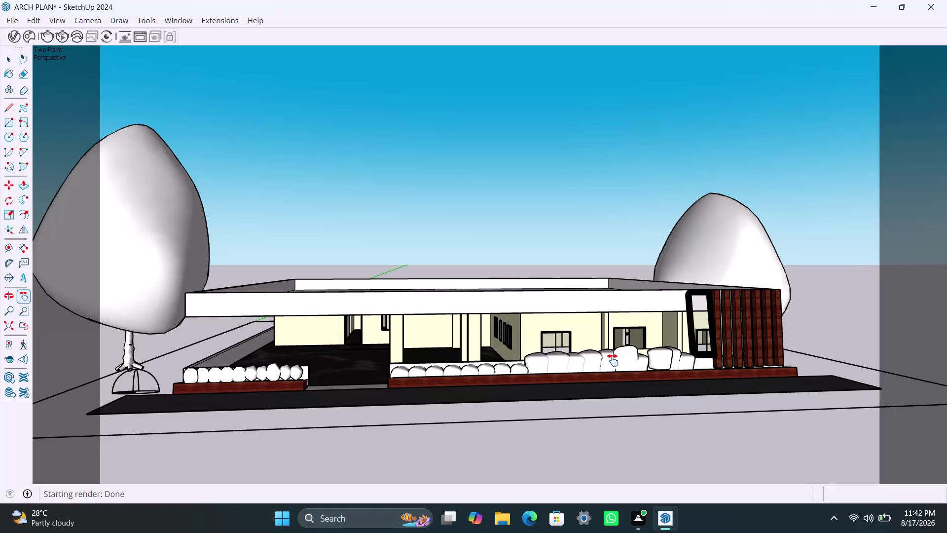
Undo the last change and open and close the V-Ray asset settings window twice.
key(ctrl+z)
click(19, 42)
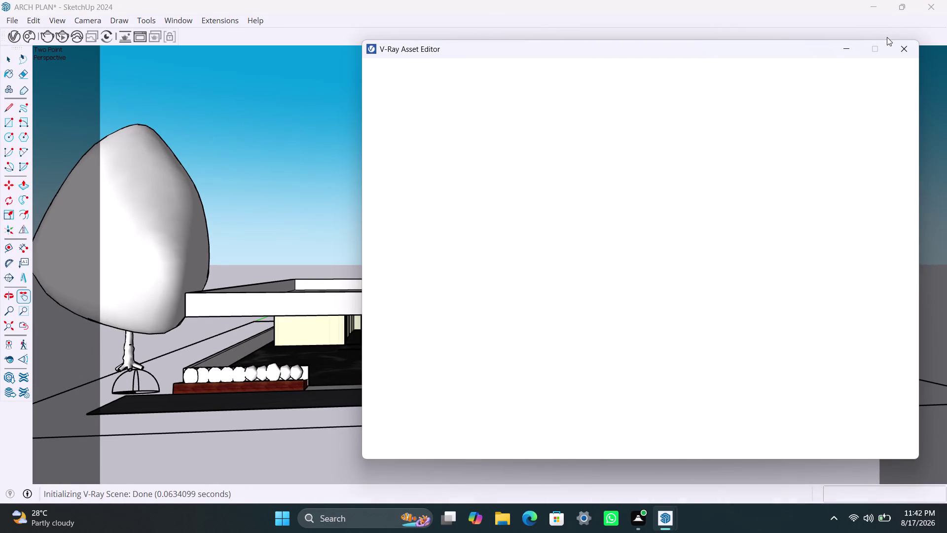
click(894, 45)
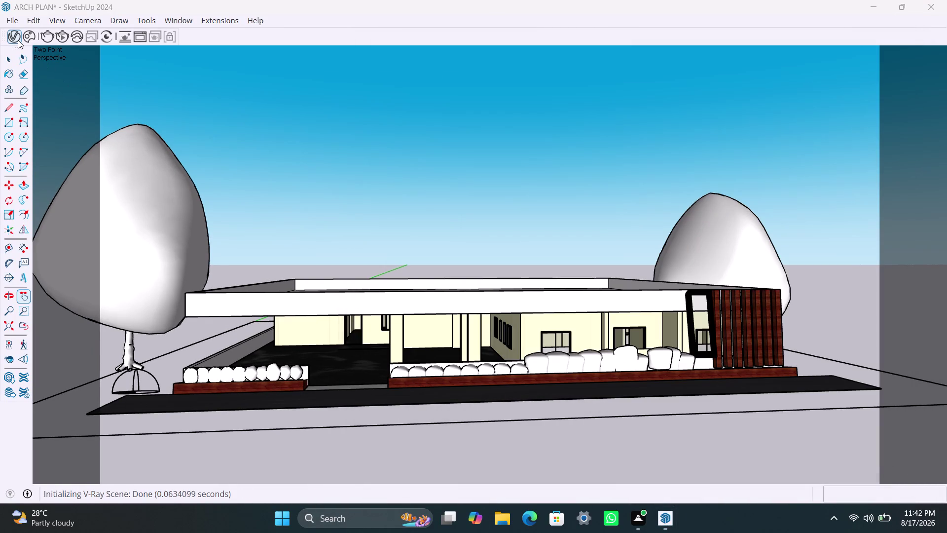
click(18, 40)
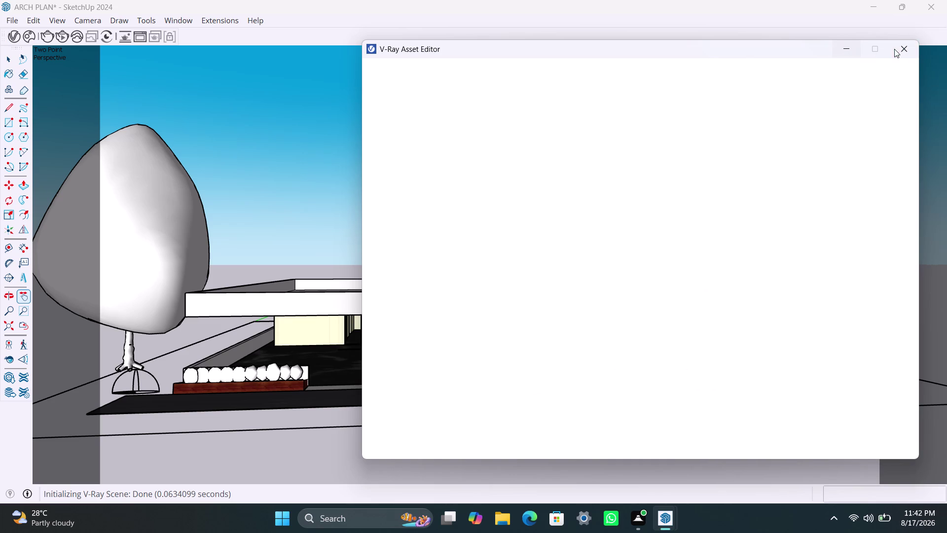
click(897, 49)
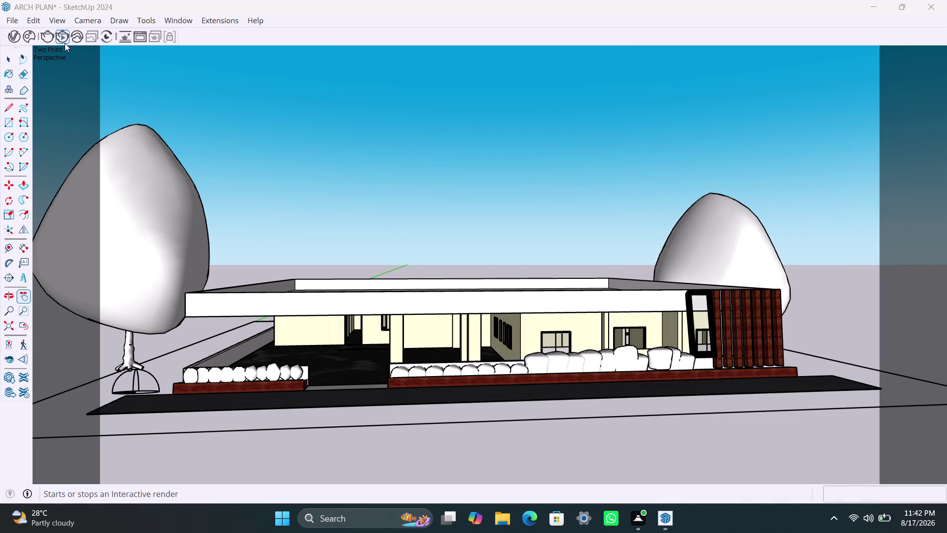
Render the night facade, zoom around it in the maximised Frame Buffer, then stop and return.
click(64, 39)
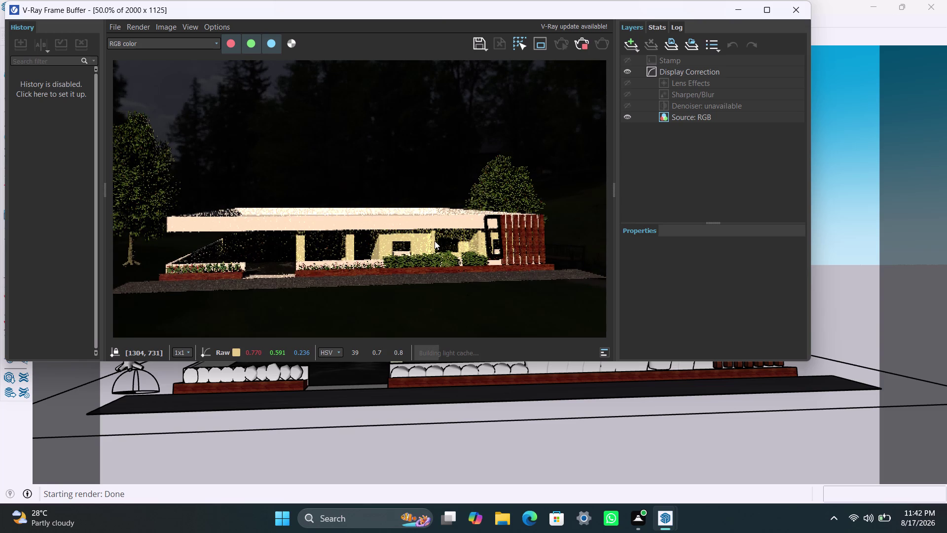
click(769, 11)
scroll(up, 3)
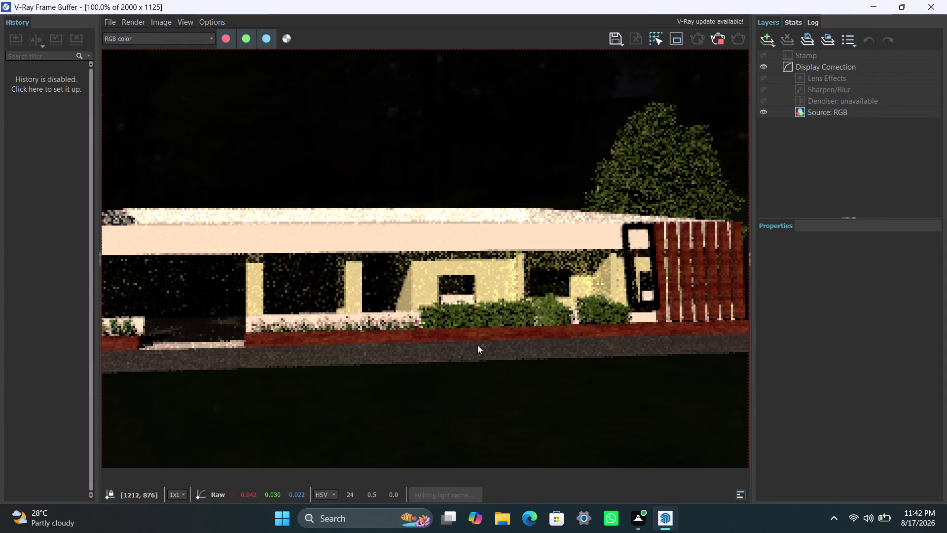
scroll(down, 3)
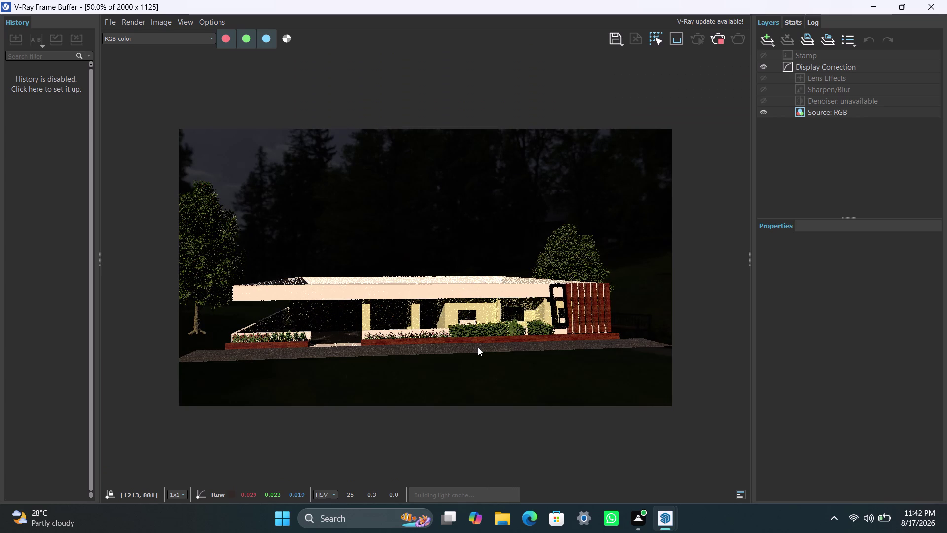
scroll(up, 3)
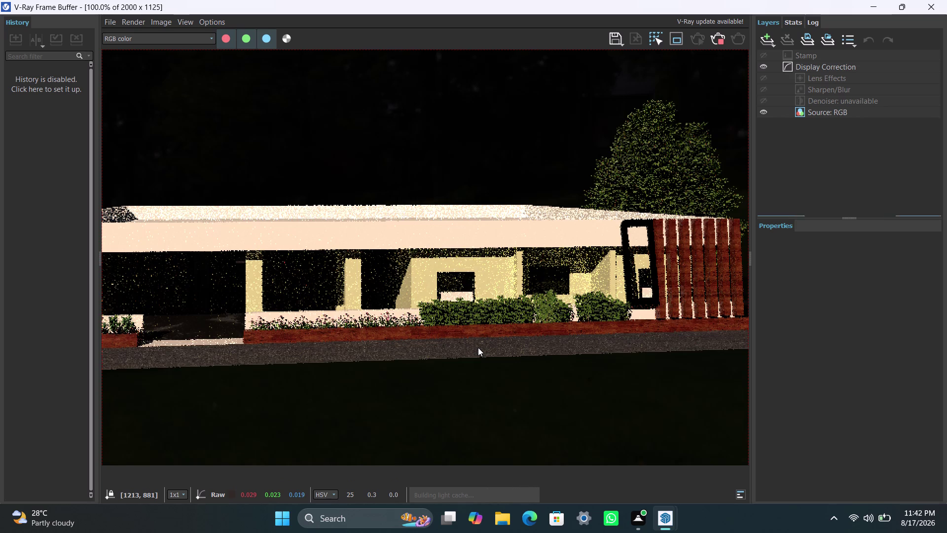
scroll(down, 3)
scroll(down, 3)
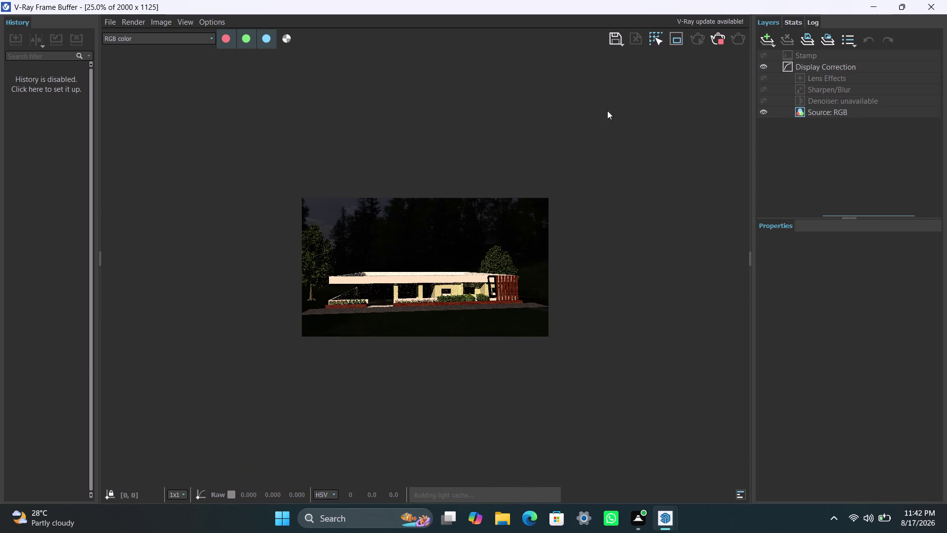
click(718, 39)
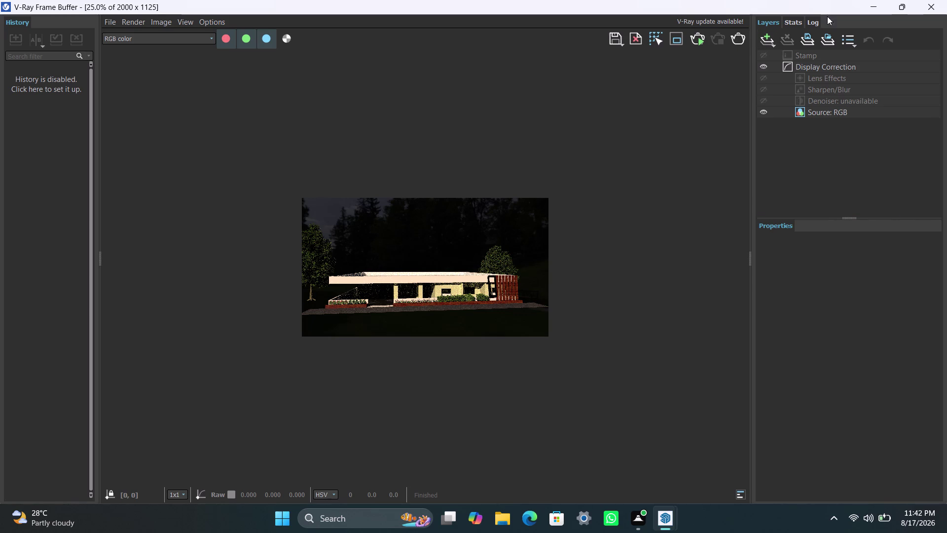
click(875, 9)
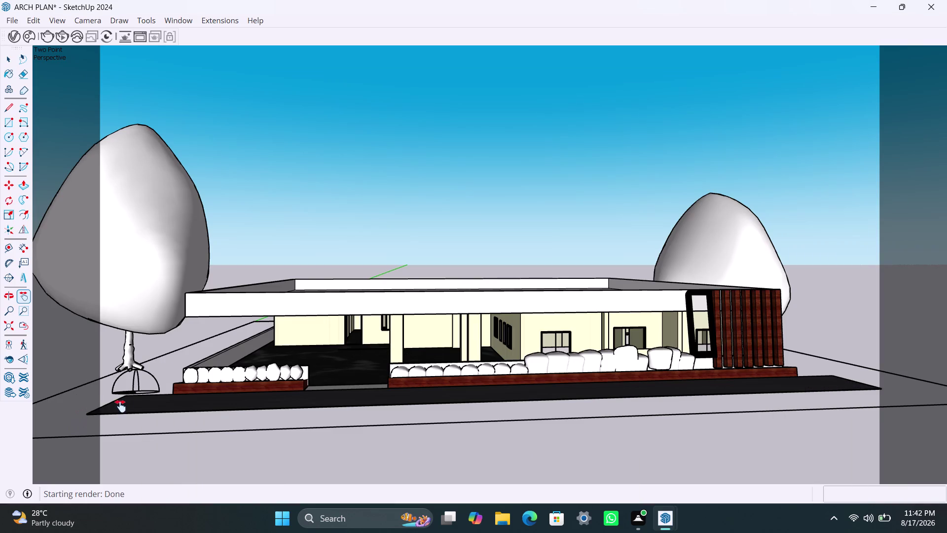
Scale the object at the left tree's base to under half its footprint and height.
key(space)
click(140, 388)
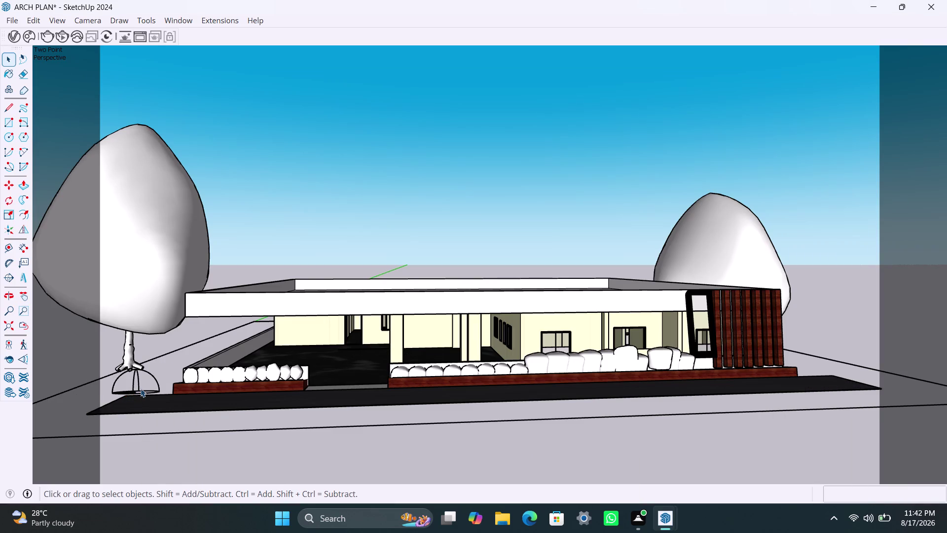
key(s)
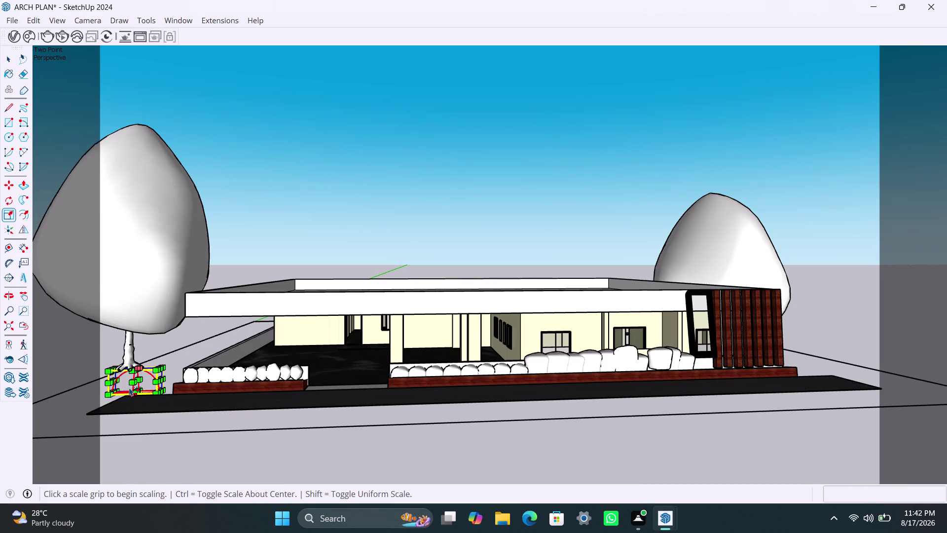
drag(118, 381, 133, 385)
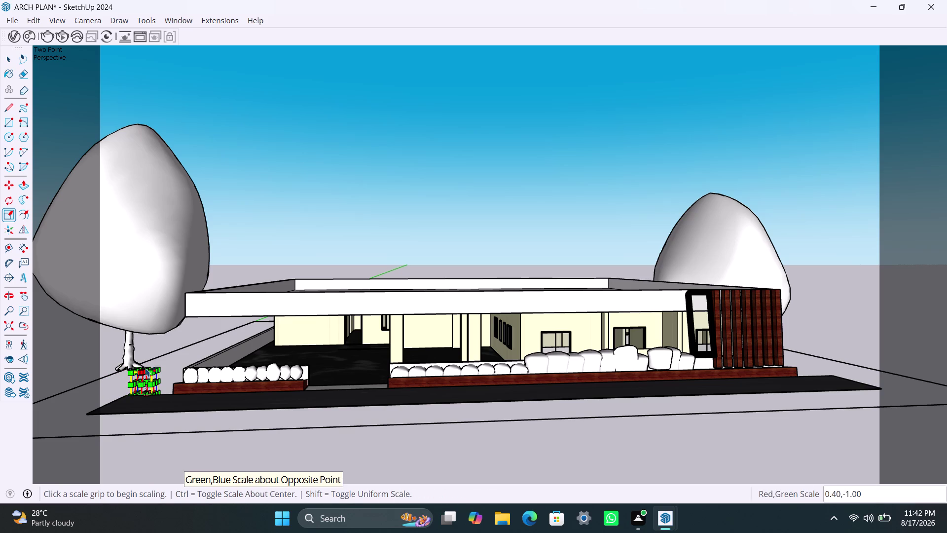
scroll(up, 3)
drag(148, 372, 150, 392)
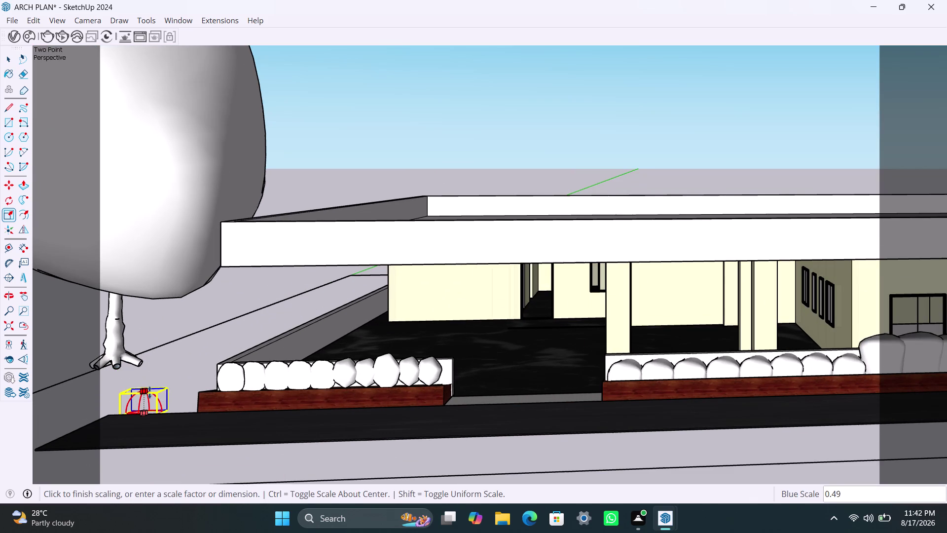
drag(150, 392, 149, 393)
click(162, 402)
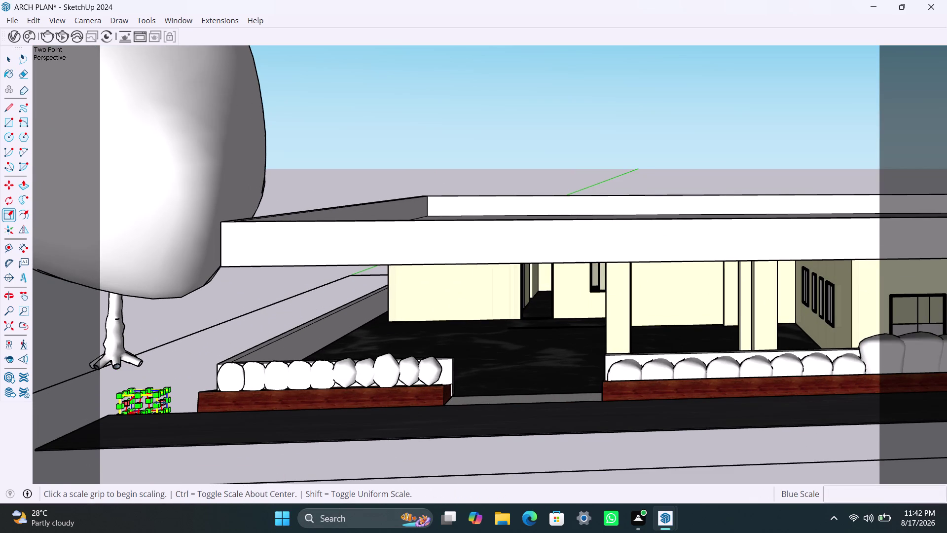
Orbit to a level, straight-on view of the front facade and start a new render.
scroll(down, 3)
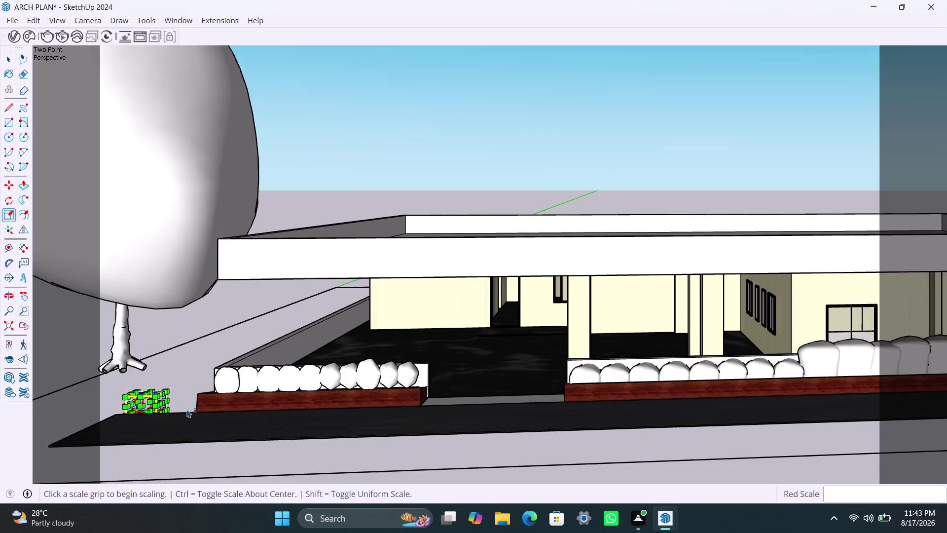
scroll(down, 3)
scroll(down, 3)
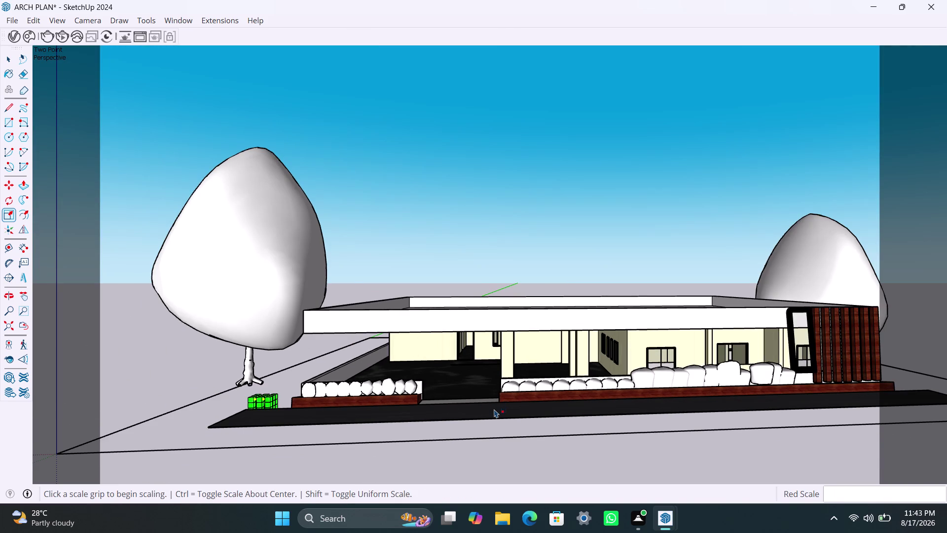
middle_drag(489, 408, 435, 409)
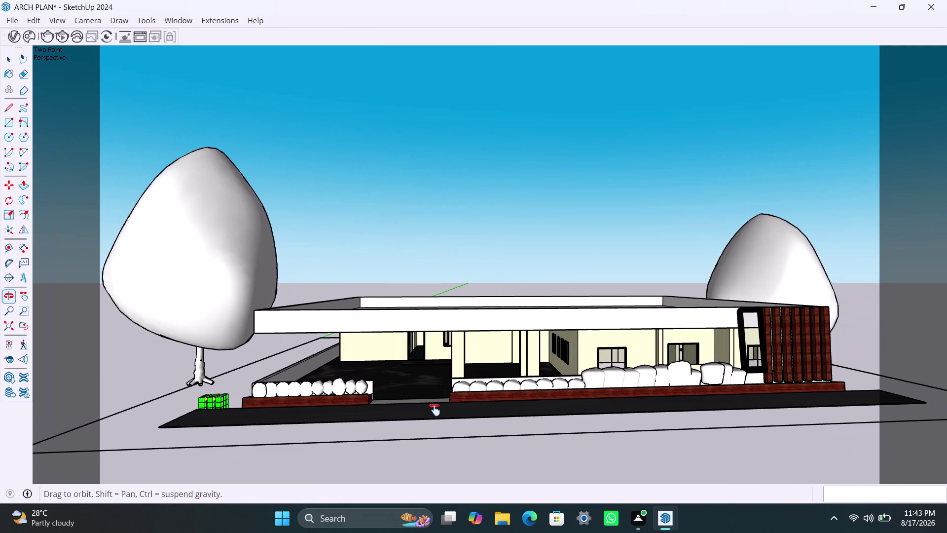
middle_drag(436, 409, 404, 409)
middle_drag(536, 424, 508, 429)
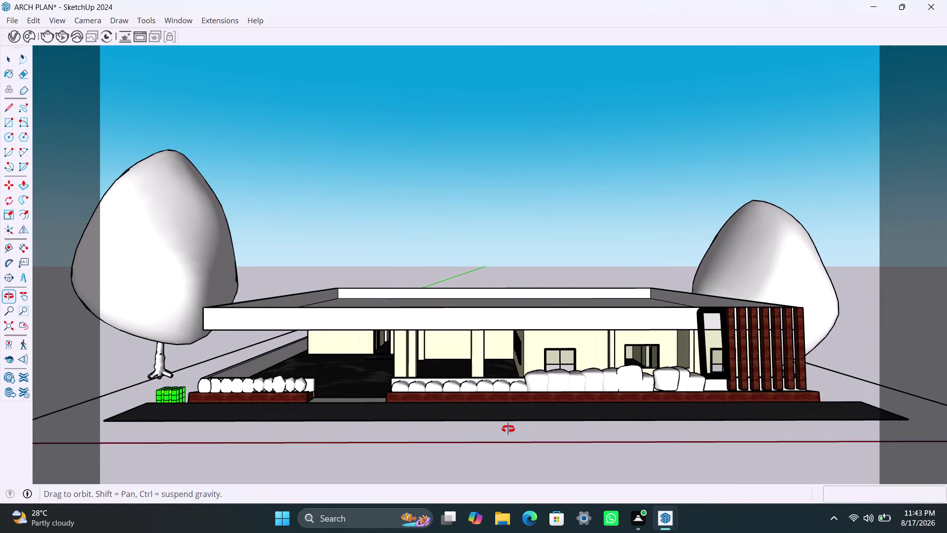
middle_drag(508, 429, 509, 414)
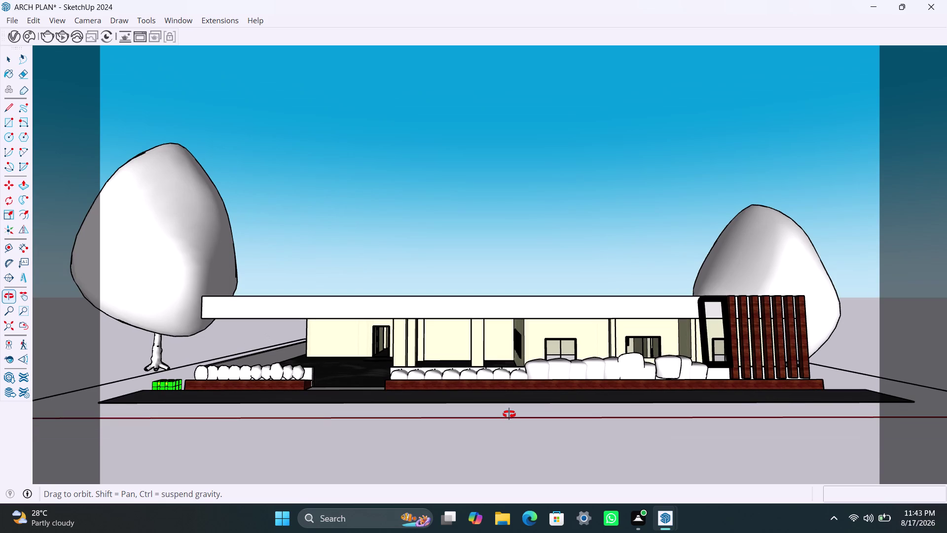
middle_drag(509, 414, 509, 416)
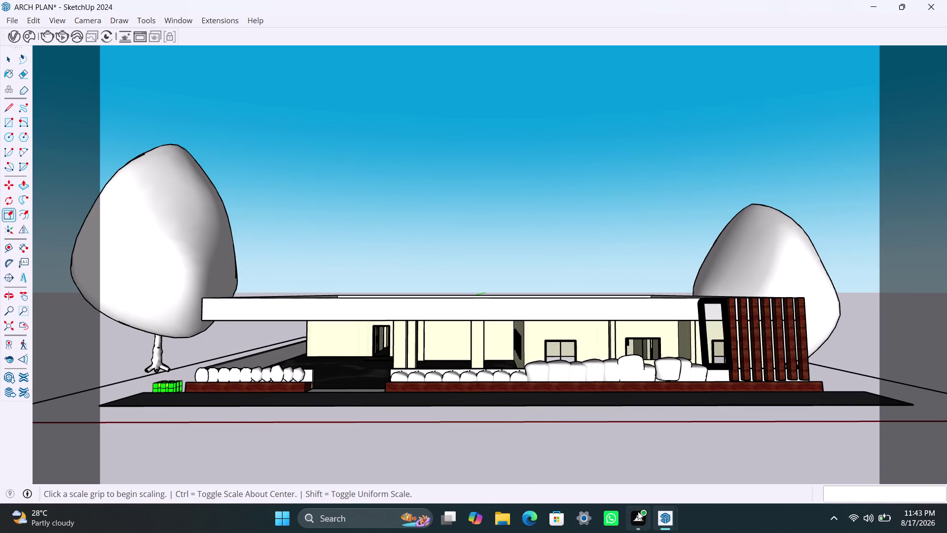
click(65, 35)
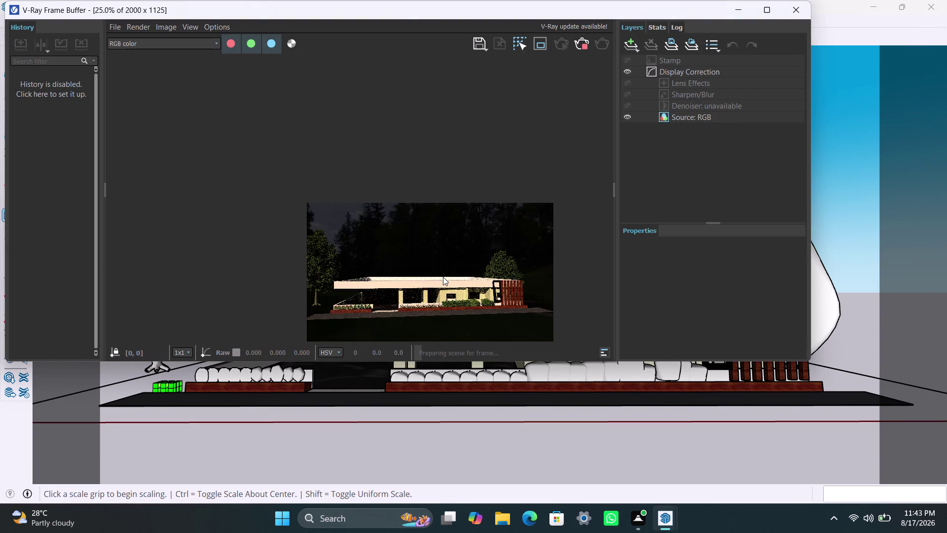
Maximise the Frame Buffer, zoom into the straight-on night render, then stop it and return to SketchUp.
click(766, 15)
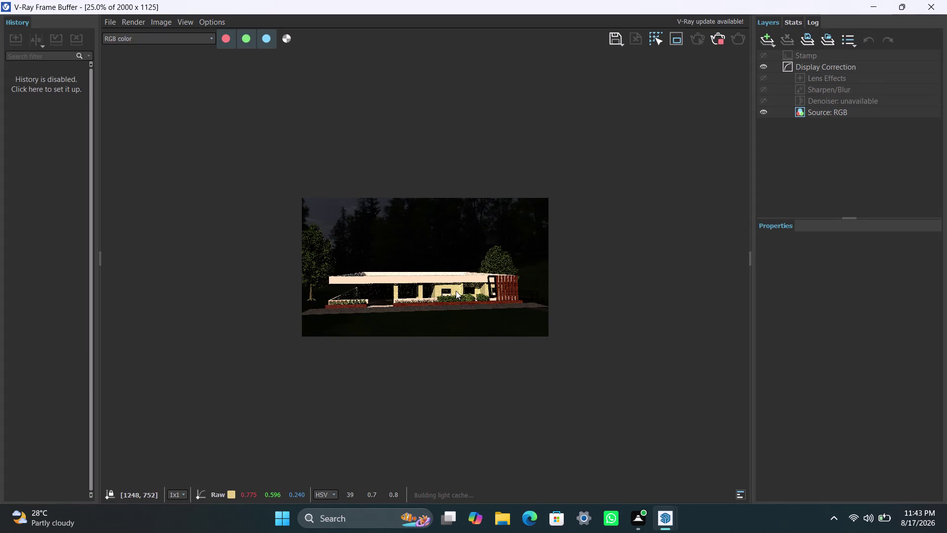
scroll(up, 3)
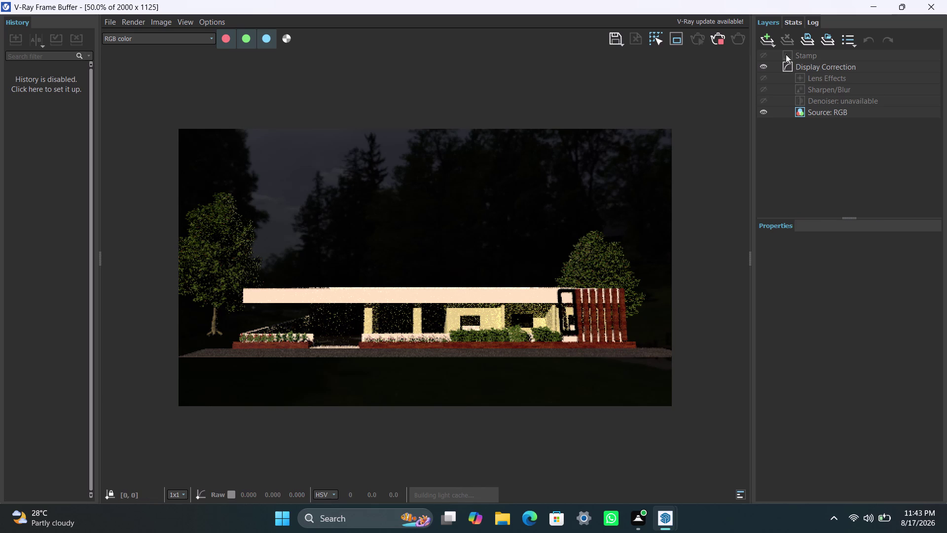
click(722, 40)
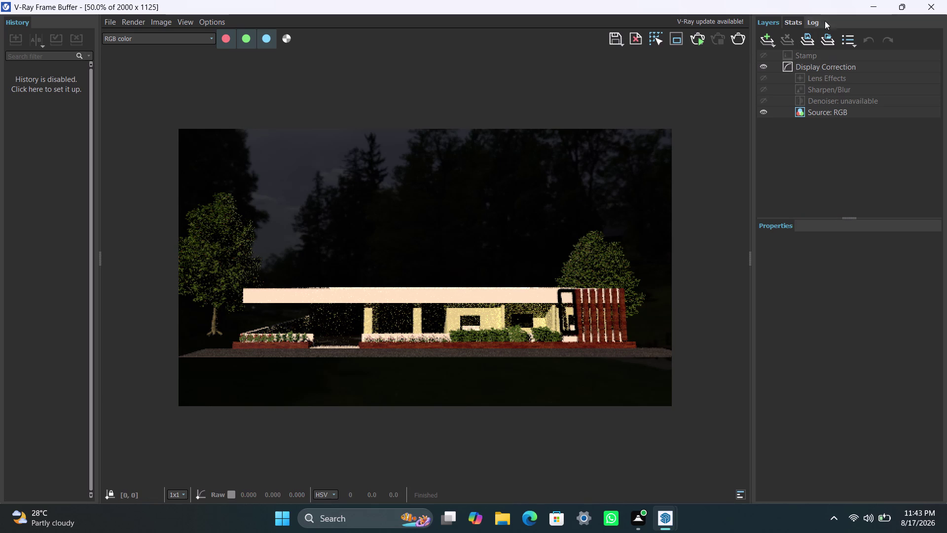
click(875, 8)
Lower the camera near ground level and move toward the left tree, planter and entrance.
scroll(up, 3)
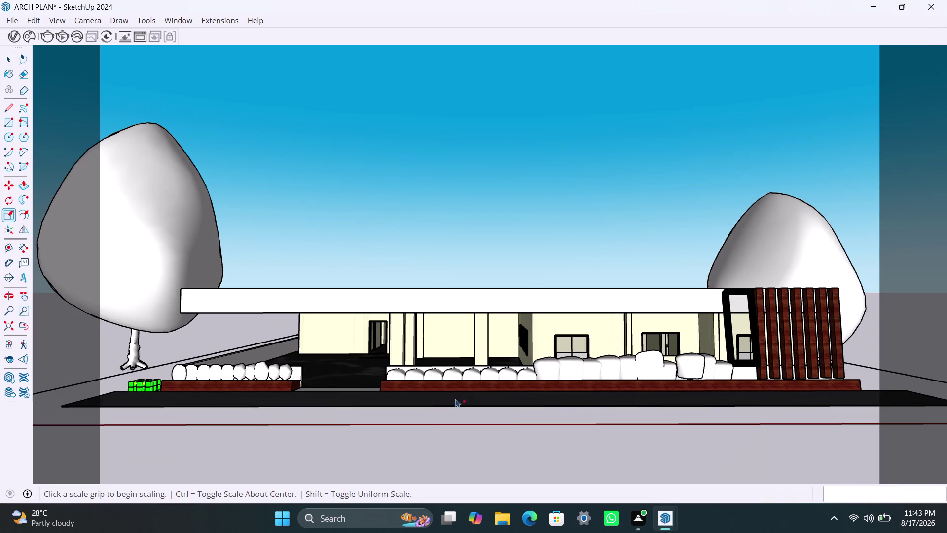
scroll(up, 3)
middle_drag(456, 396, 491, 364)
scroll(up, 3)
middle_drag(477, 362, 473, 357)
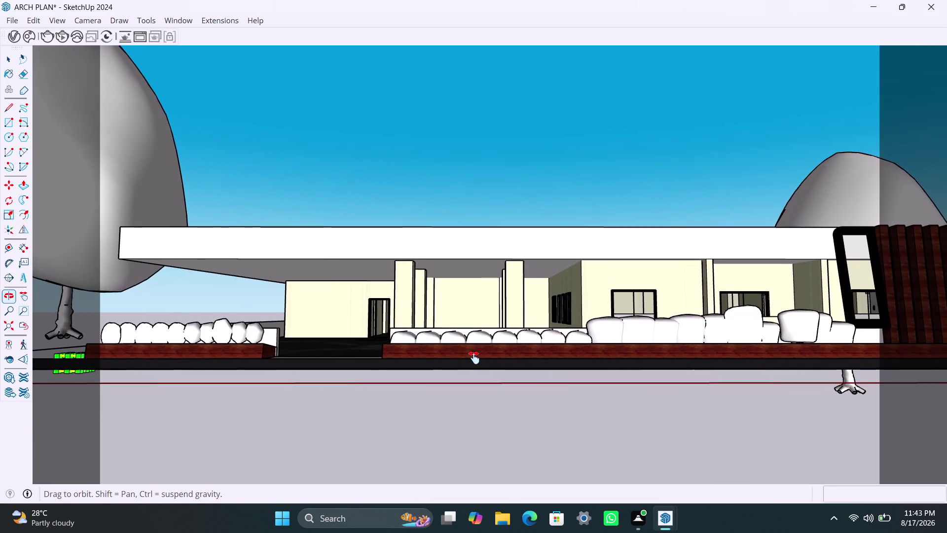
middle_drag(473, 358, 477, 358)
middle_drag(397, 377, 398, 378)
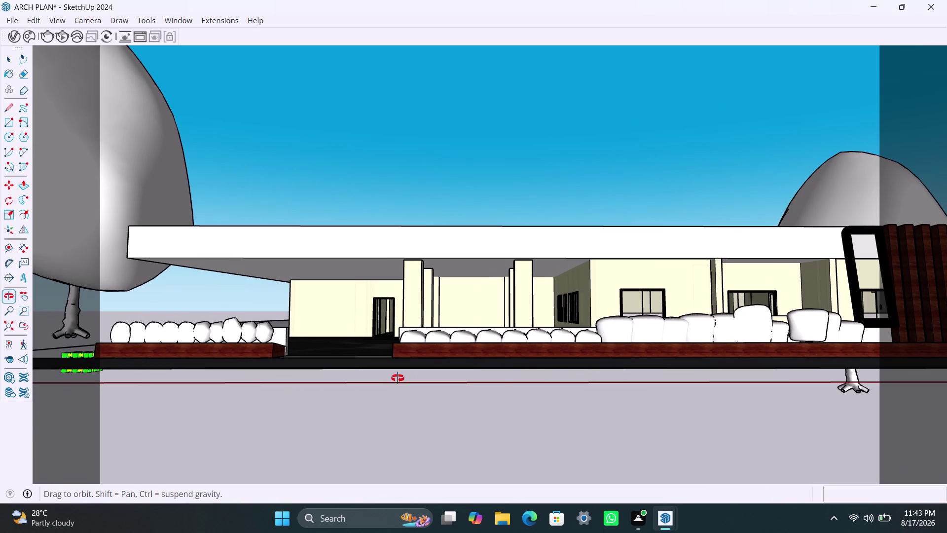
middle_drag(398, 378, 358, 380)
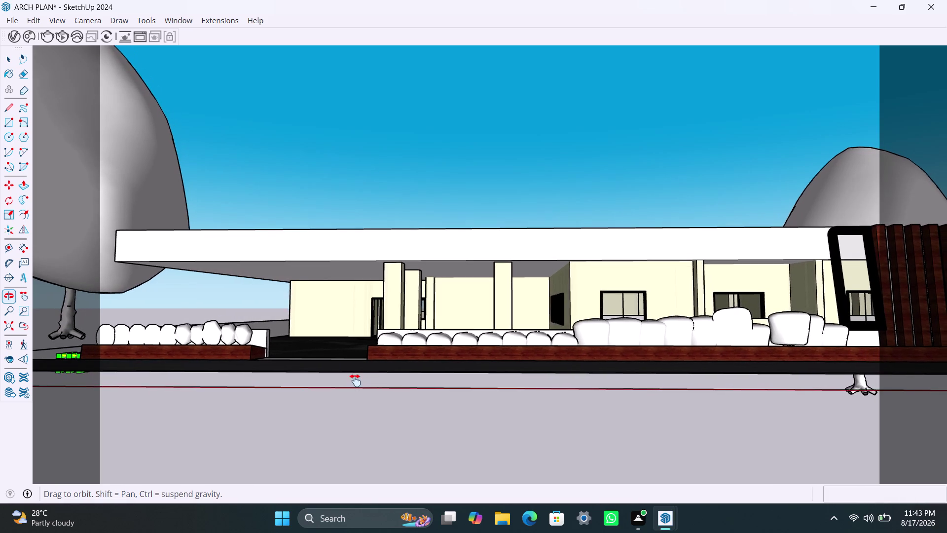
middle_drag(358, 381, 338, 382)
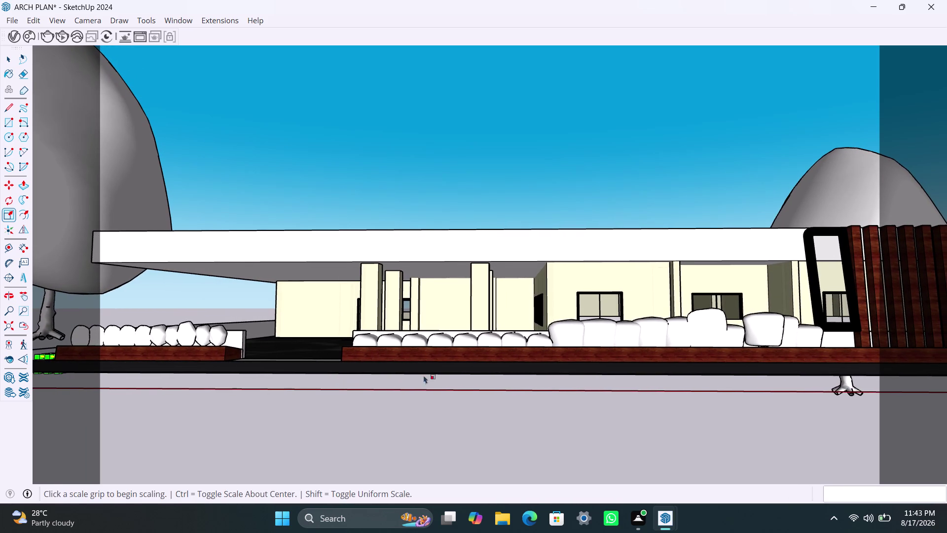
middle_drag(480, 378, 518, 415)
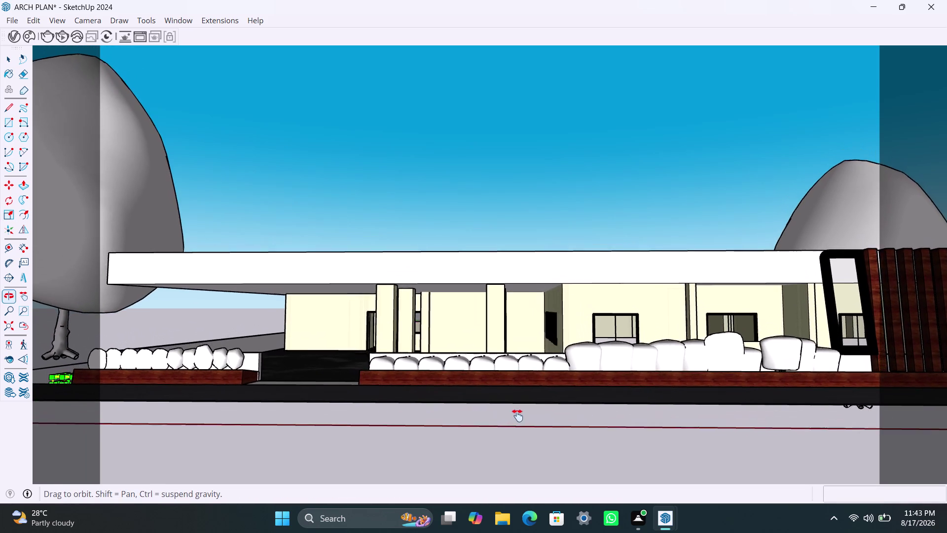
middle_drag(517, 415, 721, 449)
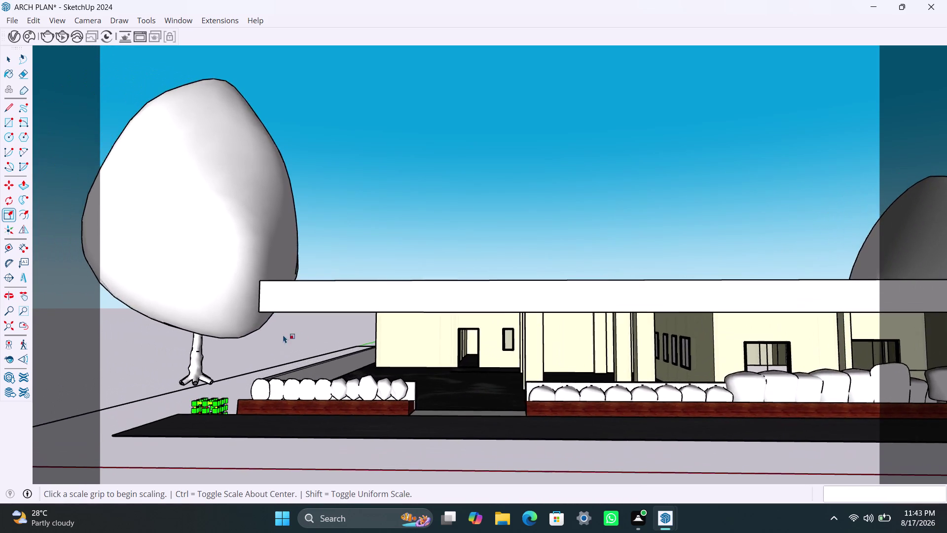
scroll(up, 3)
middle_drag(372, 356, 290, 312)
Pull back to view the whole house and site, orbiting toward the right corner.
scroll(down, 3)
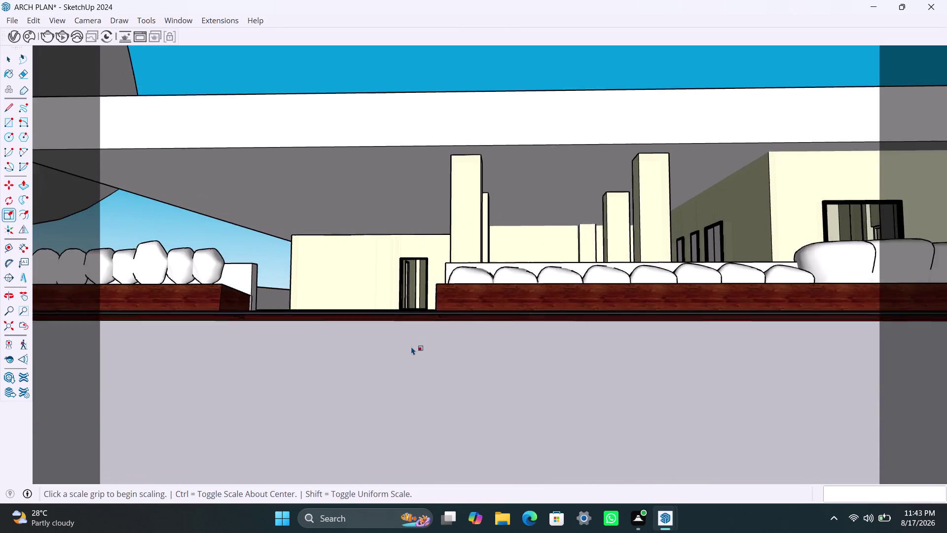
scroll(down, 3)
scroll(down, 3)
scroll(down, 3)
middle_drag(430, 355, 430, 368)
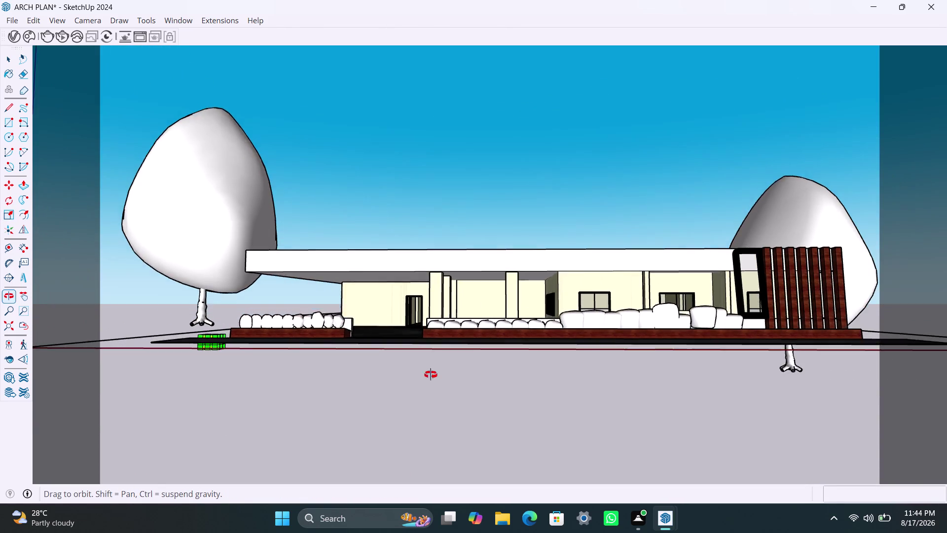
middle_drag(431, 367, 378, 394)
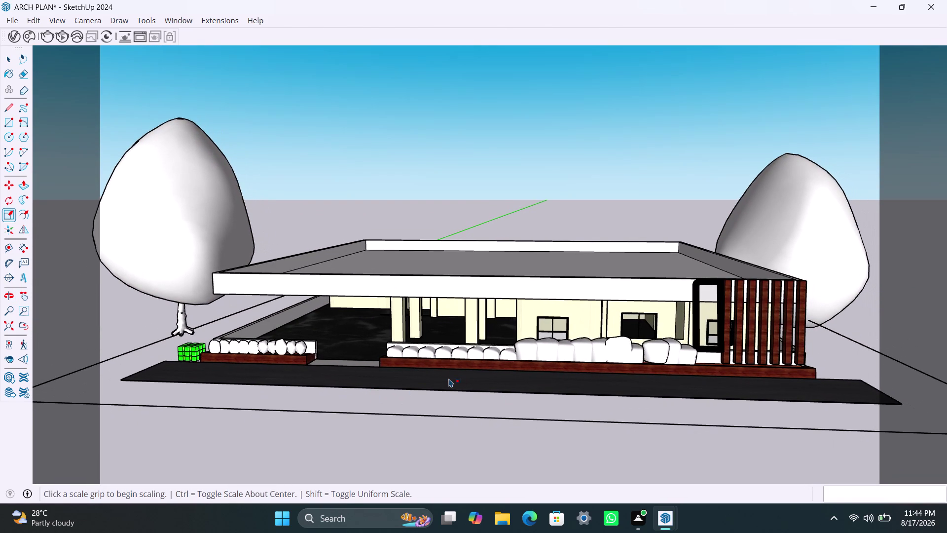
middle_drag(448, 379, 413, 381)
scroll(down, 3)
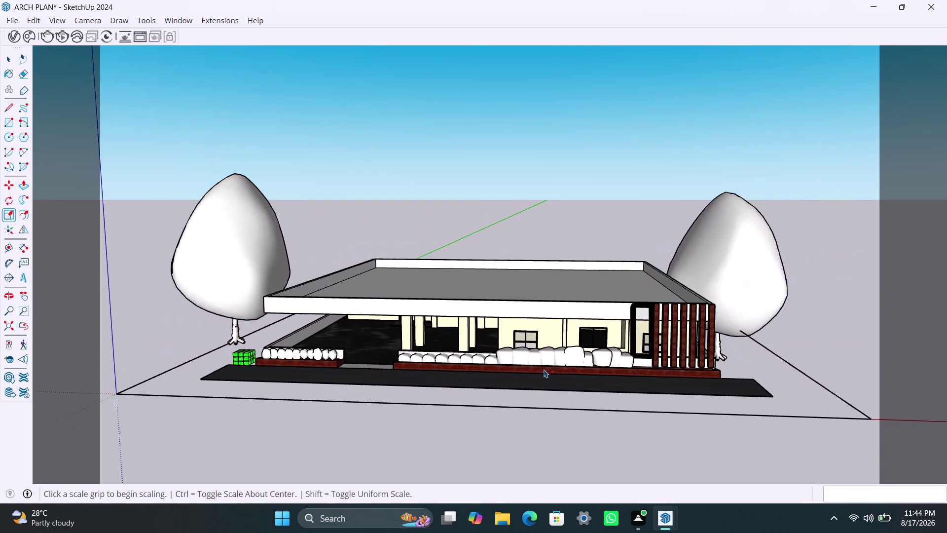
middle_drag(544, 369, 428, 357)
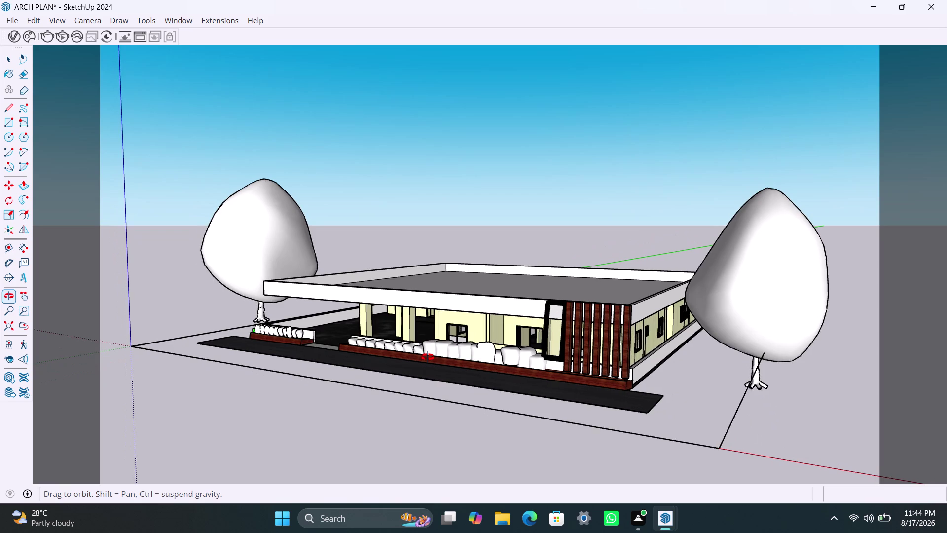
middle_drag(428, 357, 468, 362)
scroll(up, 3)
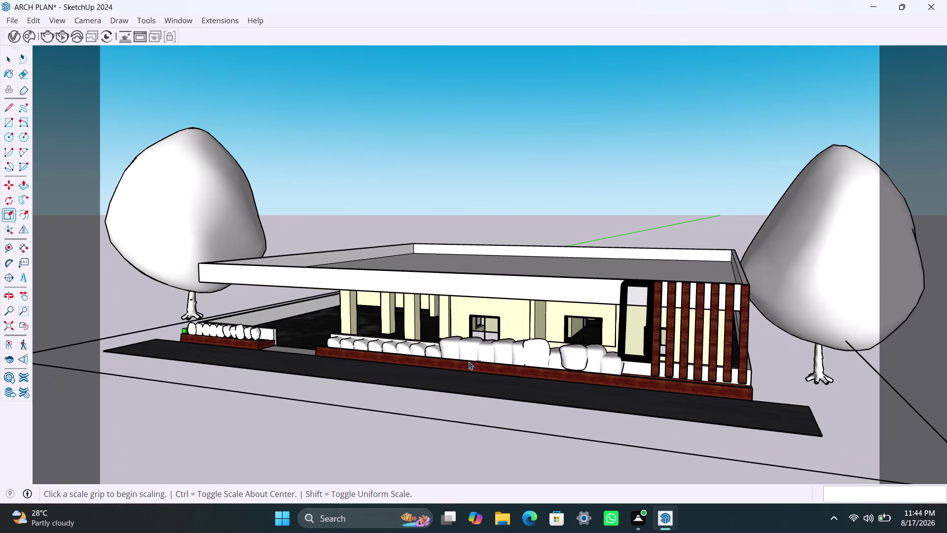
Frame a close three-quarter view of the planters and slatted screen and start rendering.
middle_drag(469, 361, 449, 354)
scroll(up, 3)
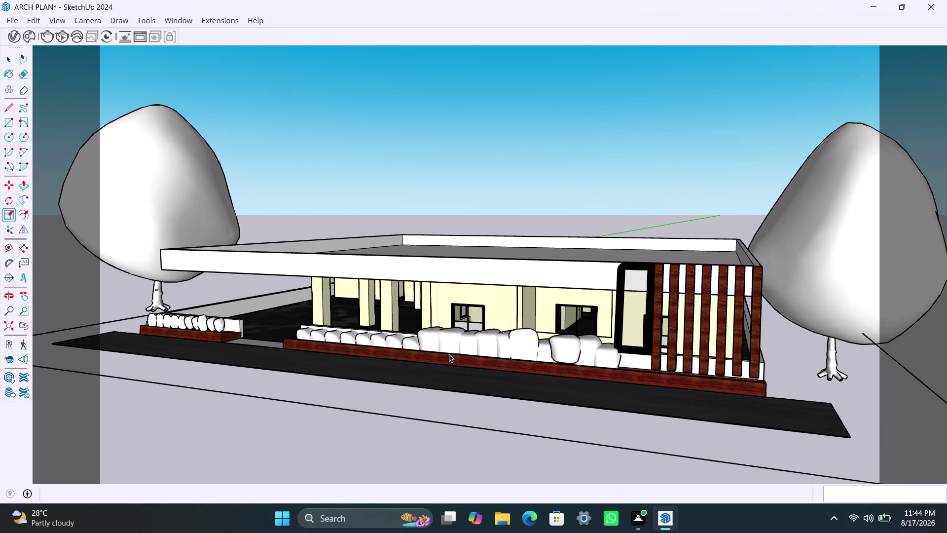
middle_drag(449, 354, 457, 355)
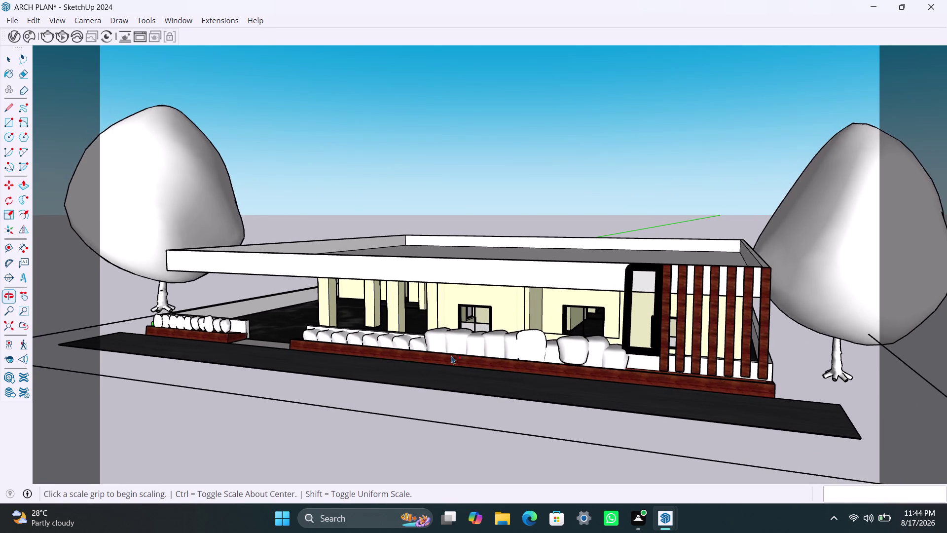
scroll(up, 3)
middle_drag(449, 355, 459, 356)
scroll(up, 3)
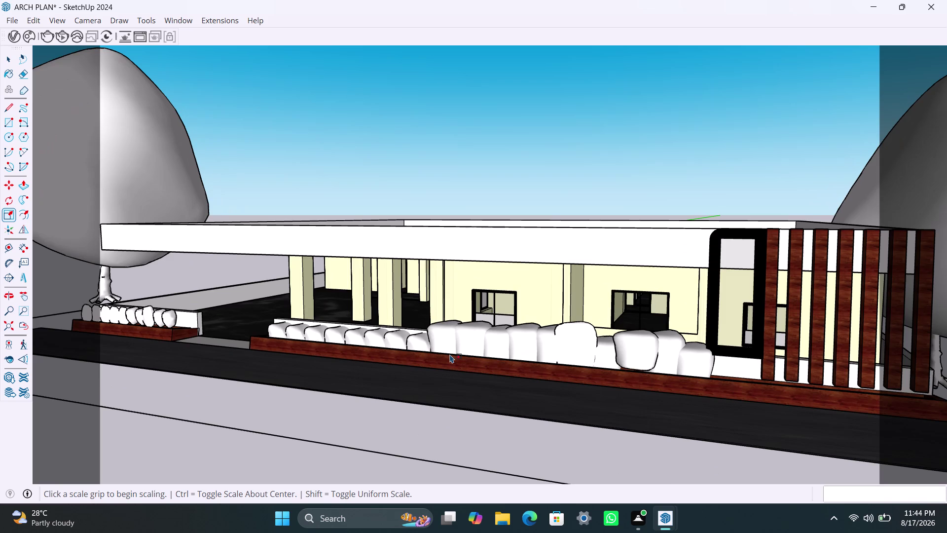
scroll(down, 3)
middle_drag(450, 354, 441, 353)
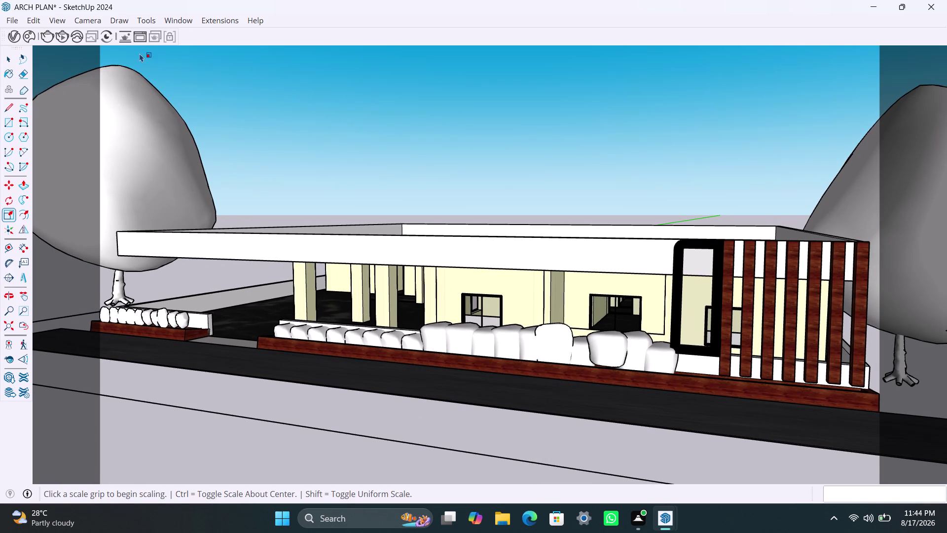
click(63, 39)
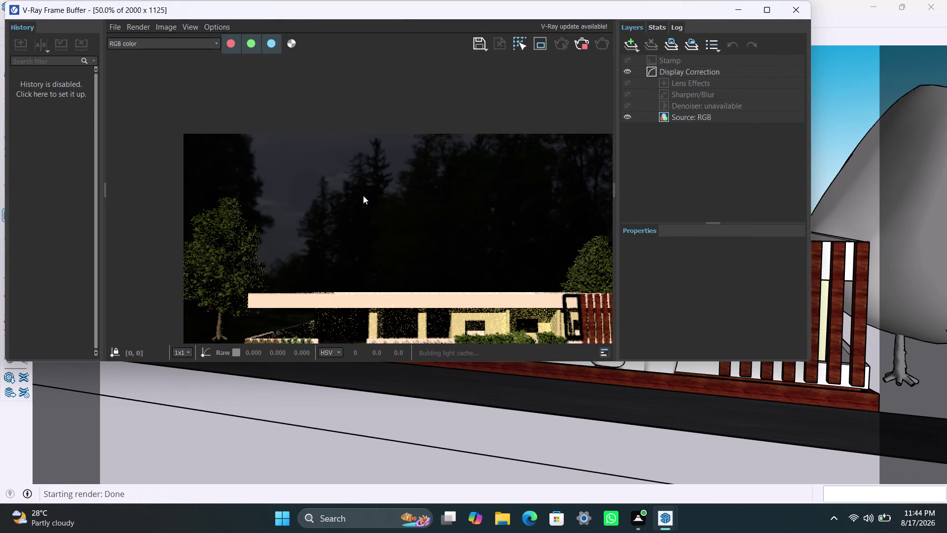
Maximise the V-Ray Frame Buffer and zoom briefly on the grainy angled night render.
click(775, 13)
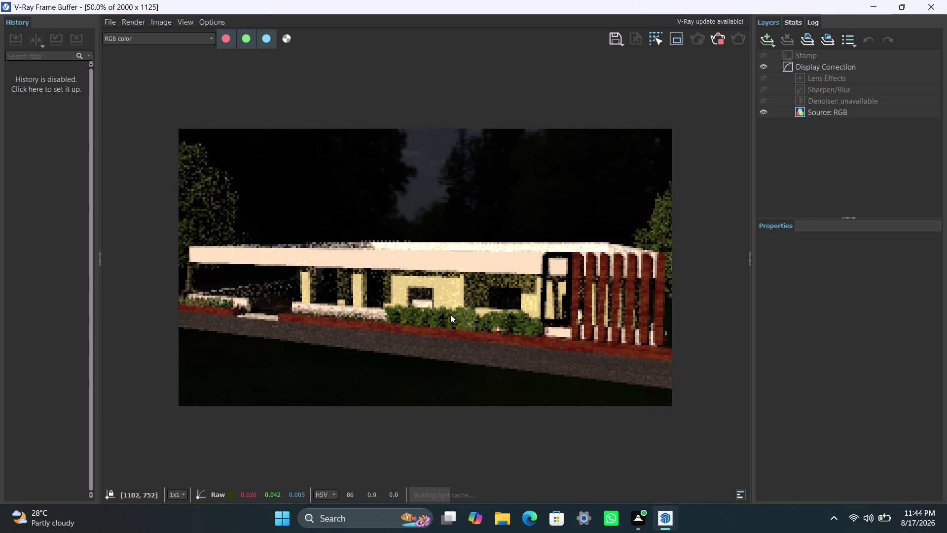
scroll(up, 3)
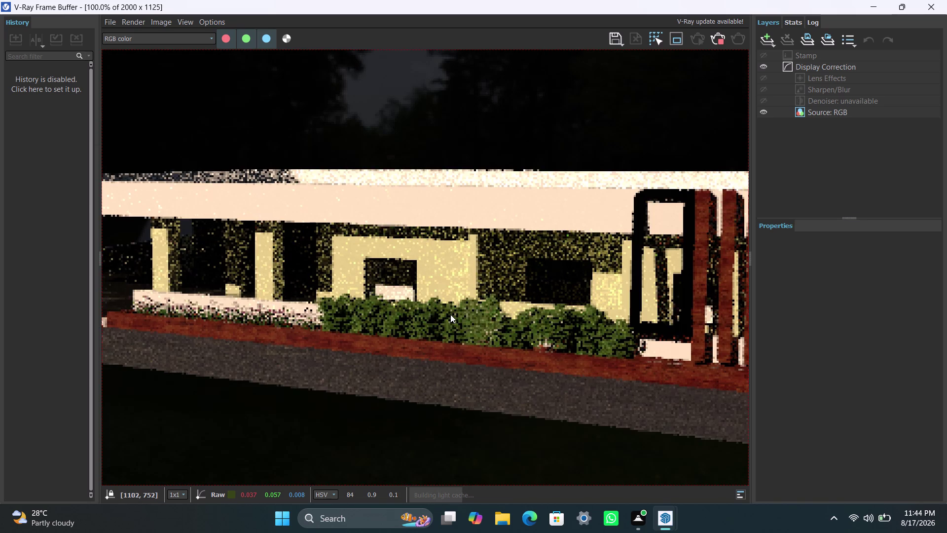
scroll(down, 3)
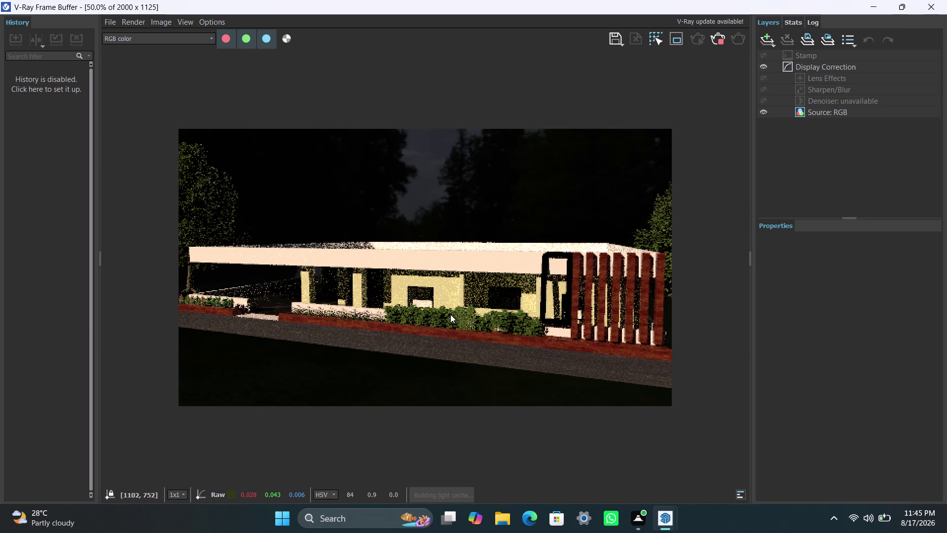